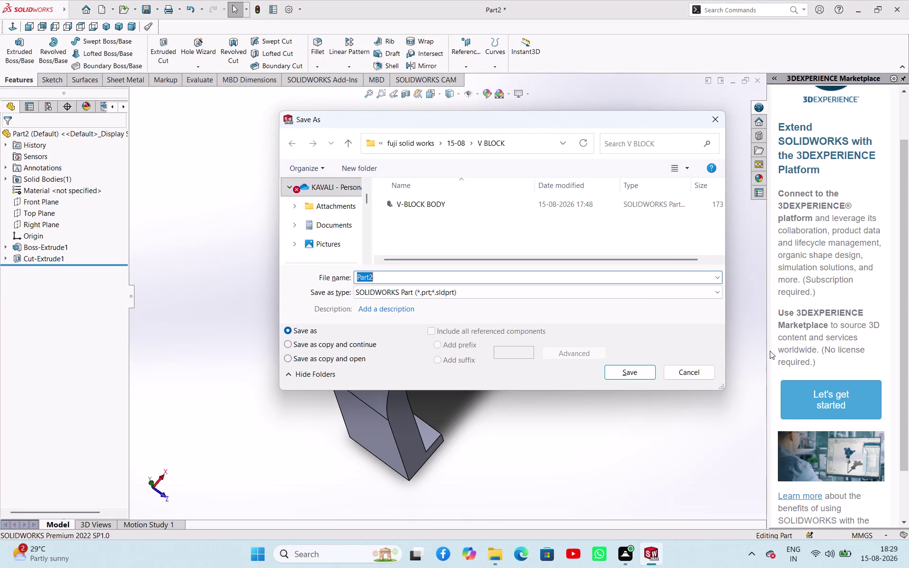
Cancel the pending Save As and collapse the 3DEXPERIENCE Marketplace pane on the right.
click(718, 122)
drag(767, 326, 908, 423)
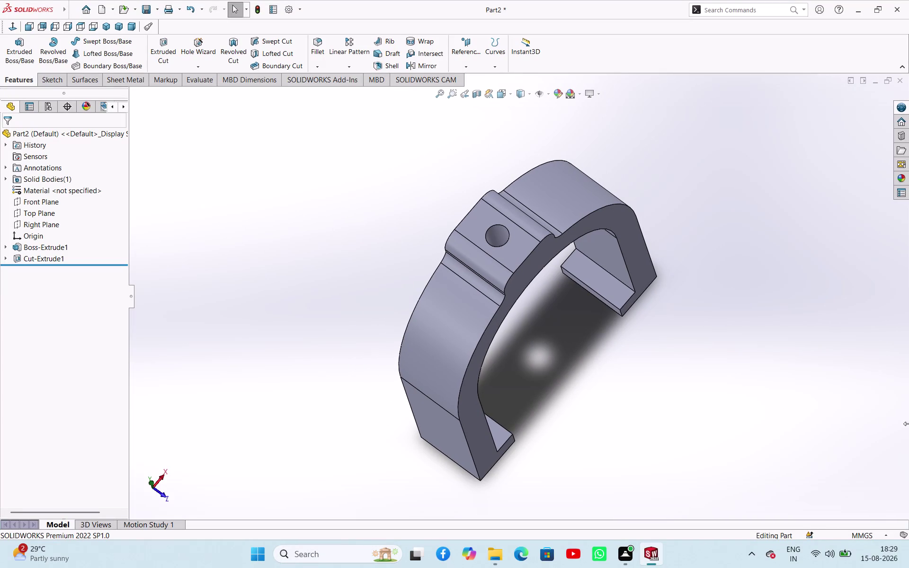
drag(908, 422, 908, 540)
drag(908, 540, 885, 567)
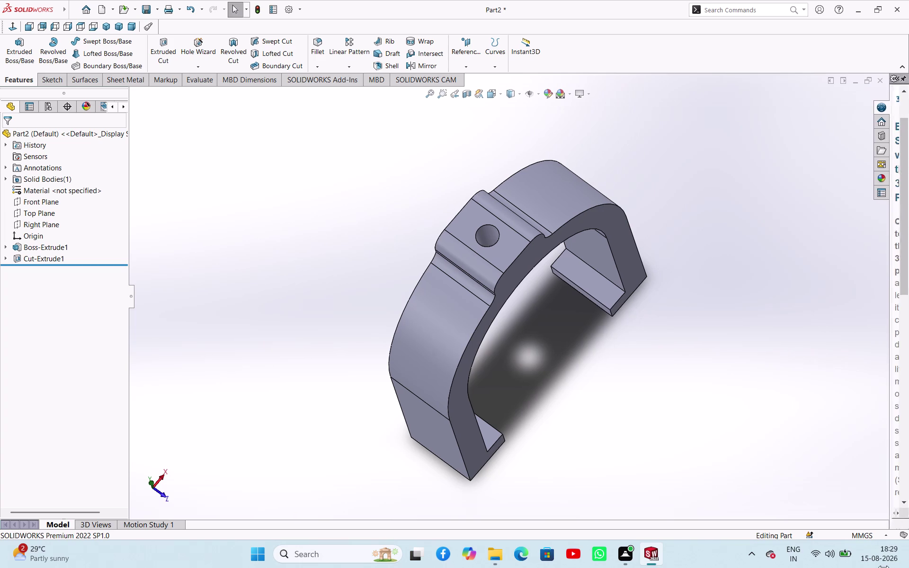
drag(885, 567, 410, 443)
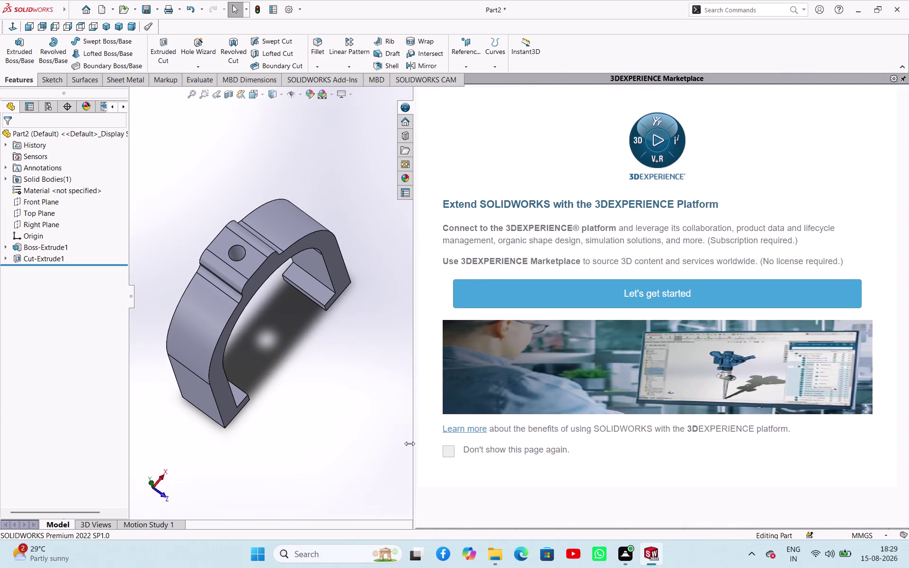
drag(409, 443, 908, 567)
click(703, 258)
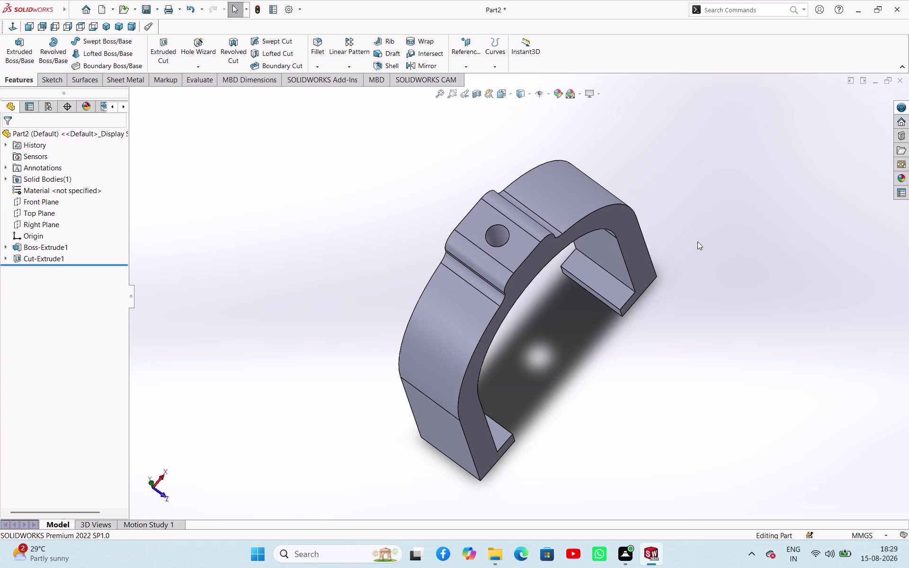
key(ctrl+s)
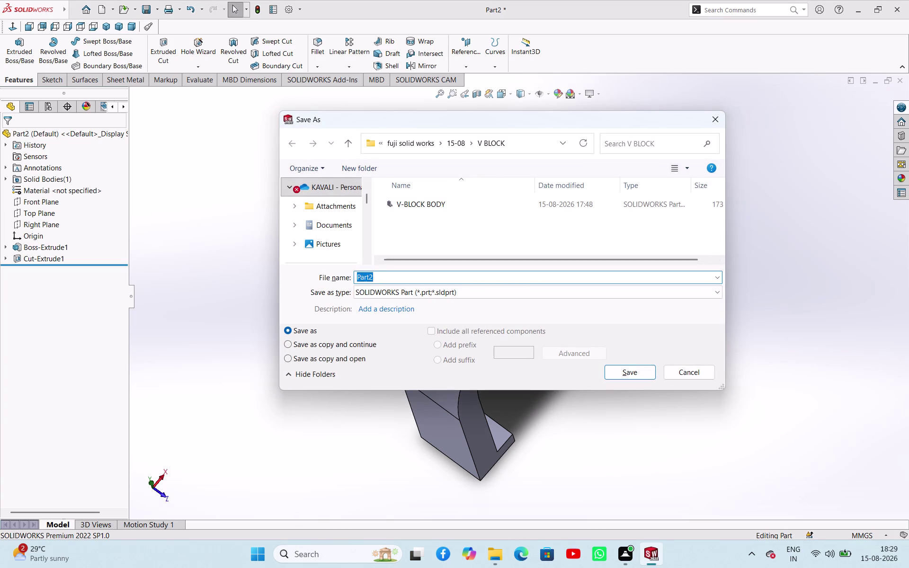
Save the part as 'U-CLAMP' in V BLOCK, then start a new SOLIDWORKS document.
key(BackSpace)
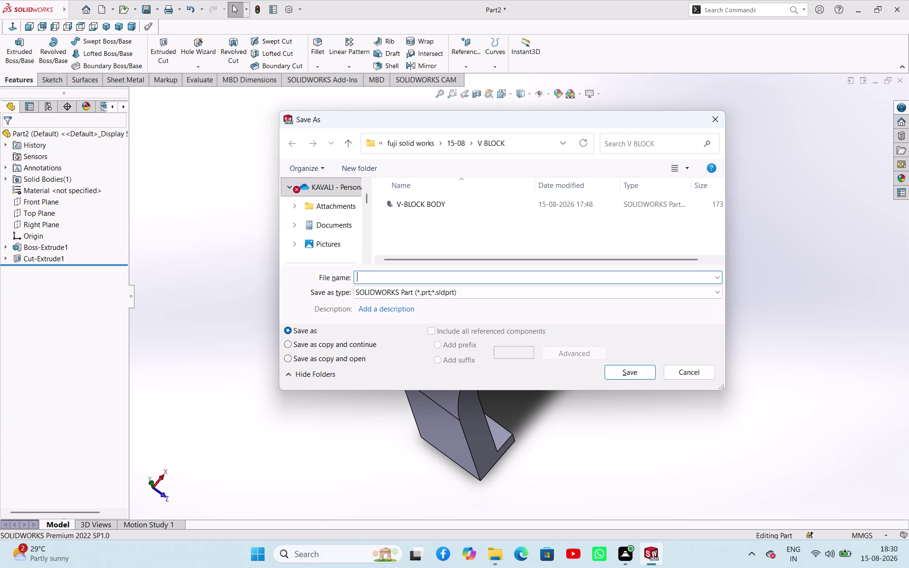
text(U-)
text(CLAM)
text(P)
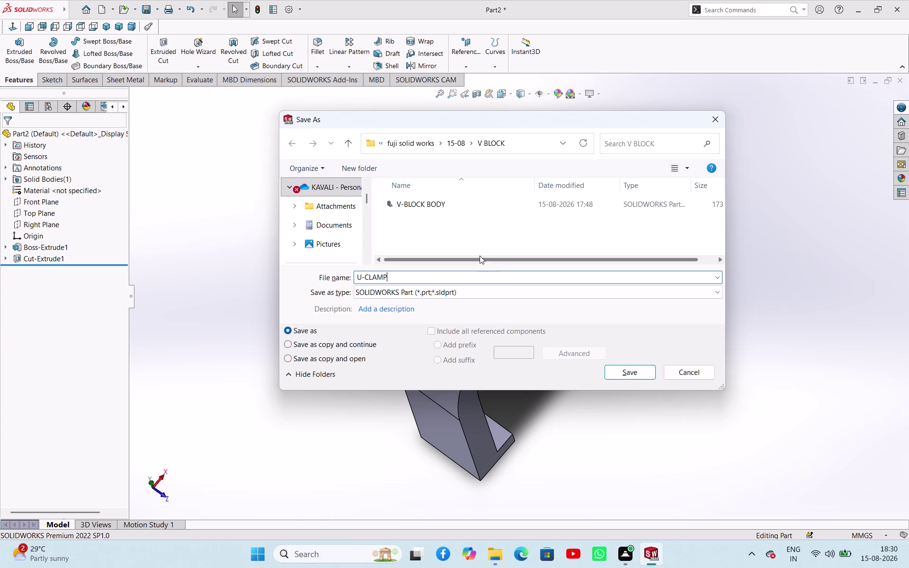
click(623, 376)
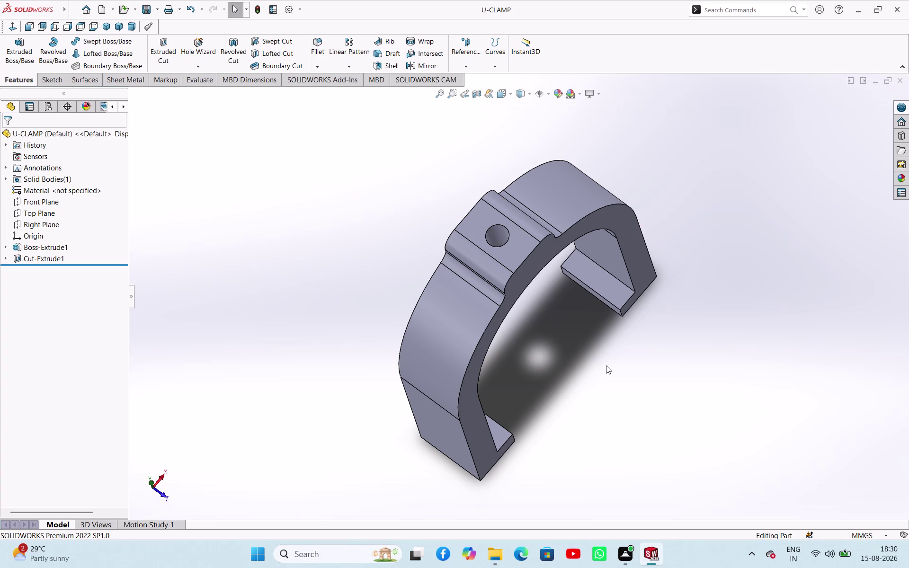
key(ctrl+n)
key(Return)
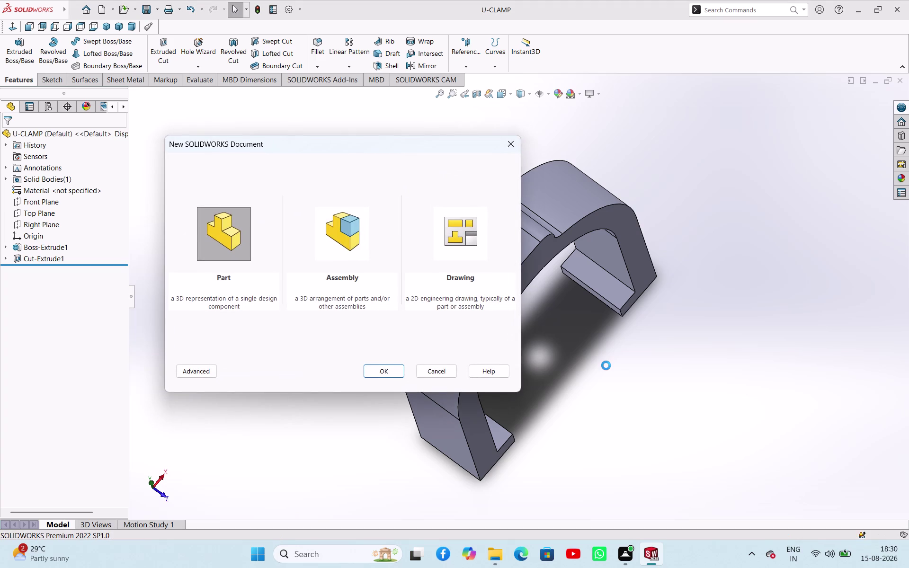